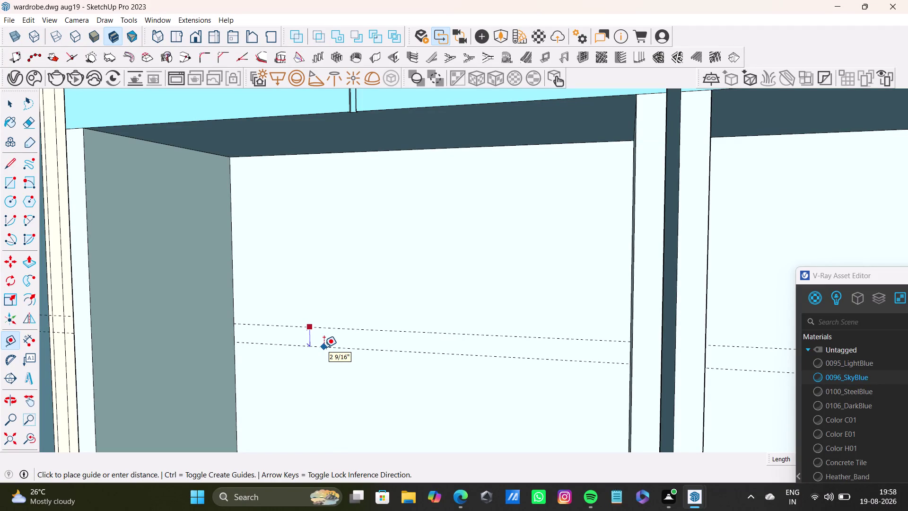
Place a guide 2 9/16" below the first, then draw a line along it and undo it.
click(324, 346)
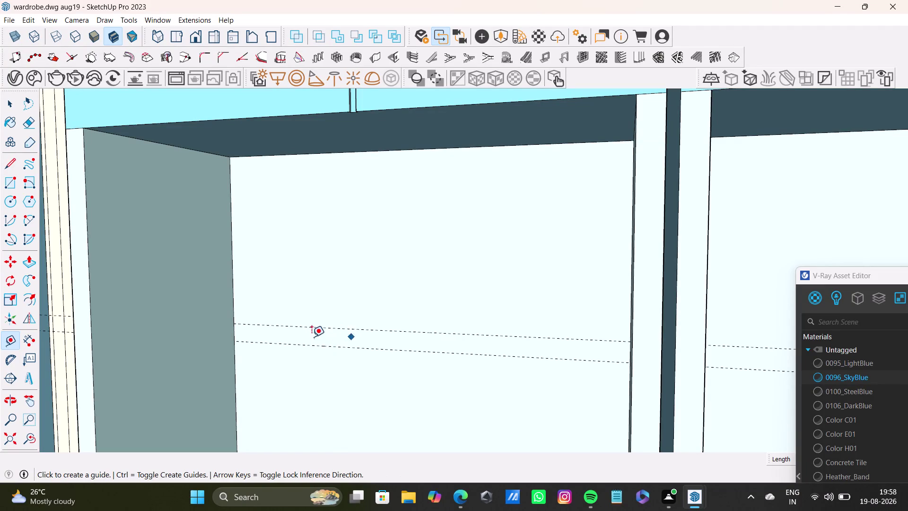
key(space)
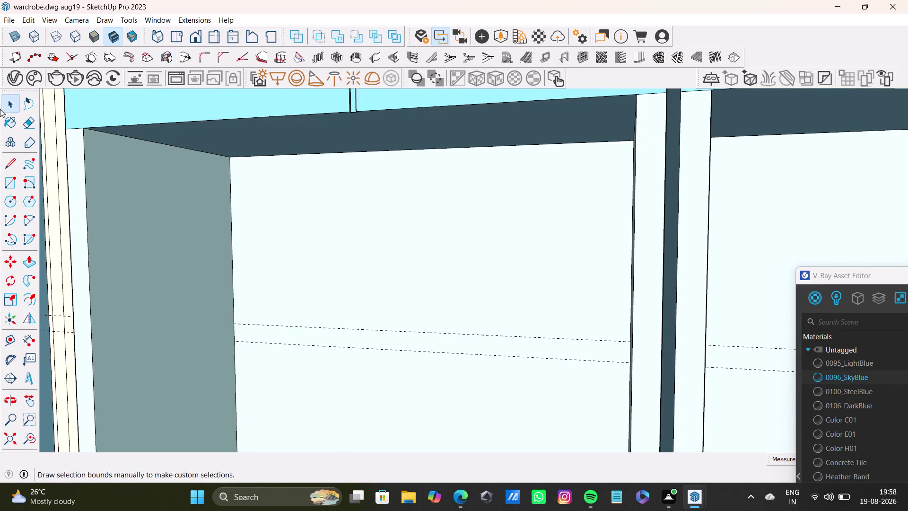
click(10, 162)
scroll(up, 3)
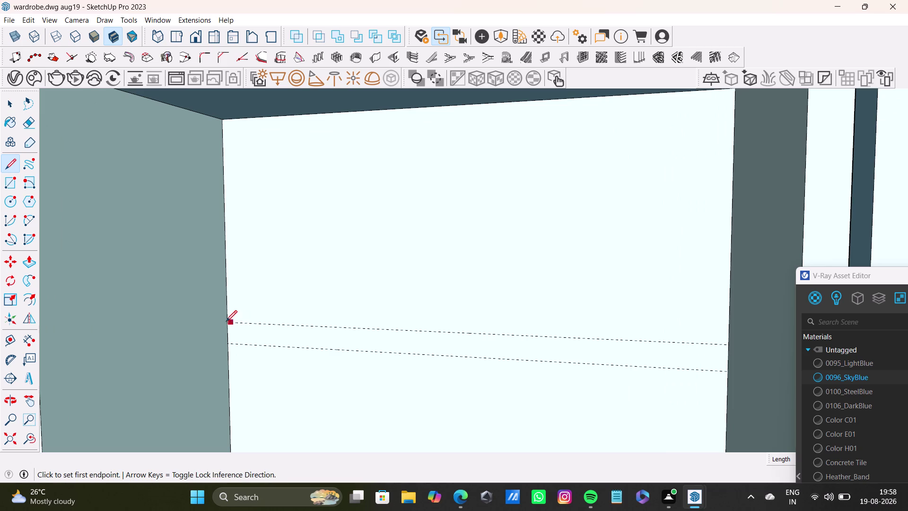
click(226, 322)
click(726, 344)
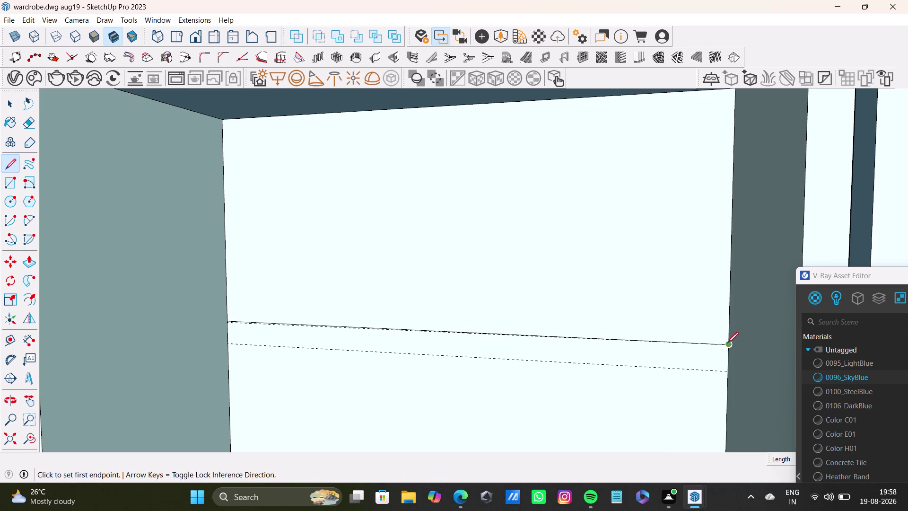
key(space)
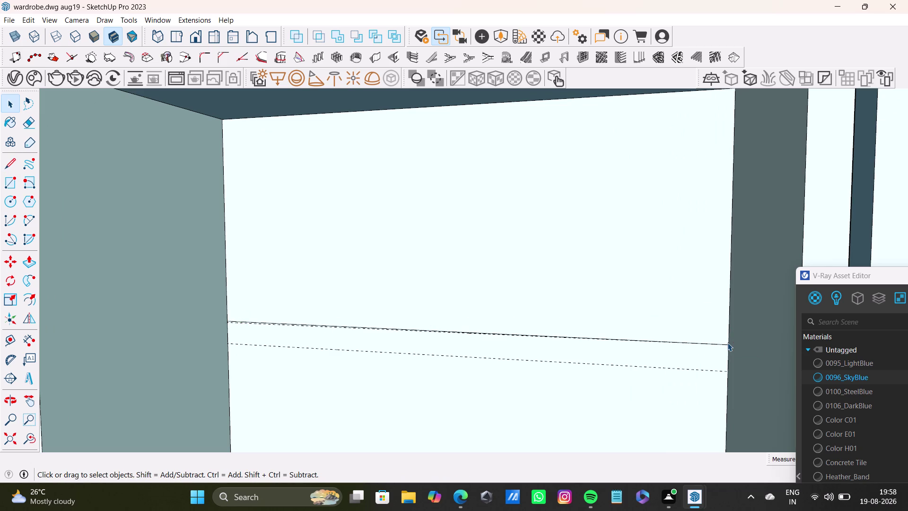
key(ctrl+z)
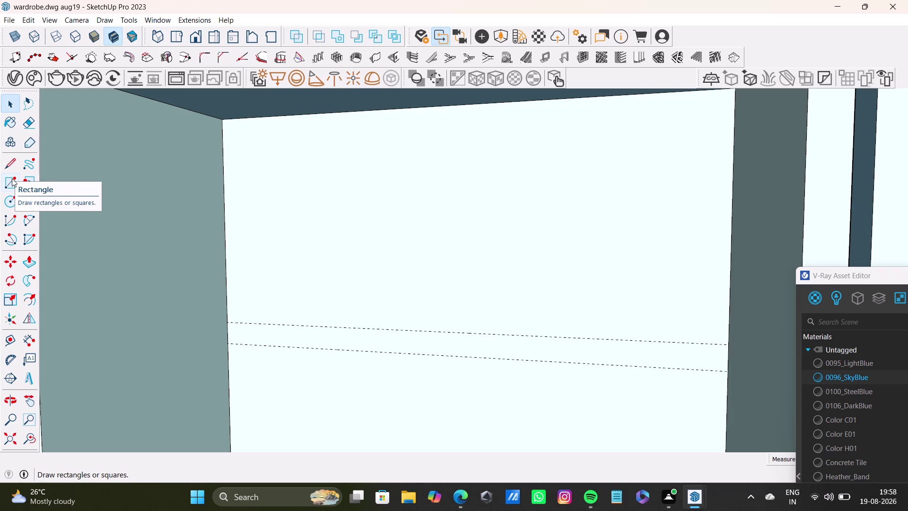
Start another line at the guide's left end, then cancel it.
click(14, 163)
scroll(up, 3)
scroll(down, 3)
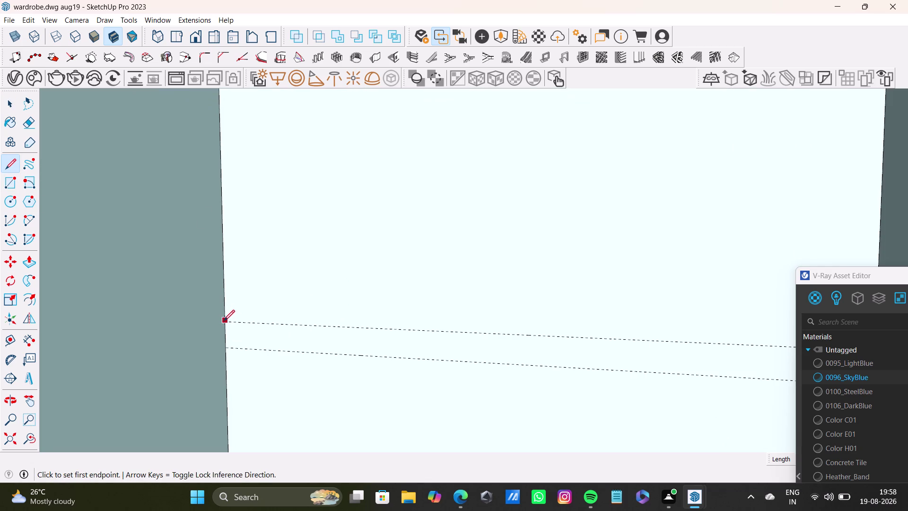
click(224, 321)
scroll(down, 3)
key(space)
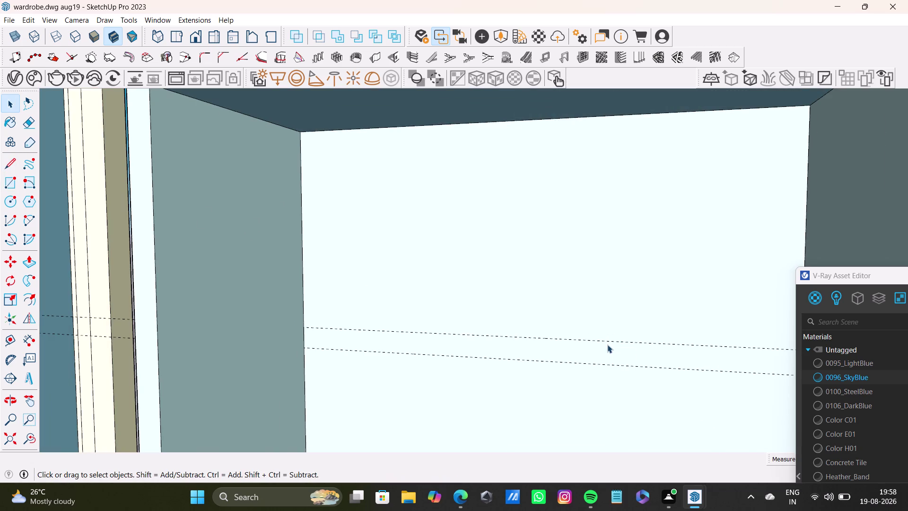
Orbit across the neighbouring bays, select the lower guide and pull back to both wardrobes.
scroll(down, 3)
middle_drag(602, 353, 598, 385)
scroll(up, 3)
click(525, 322)
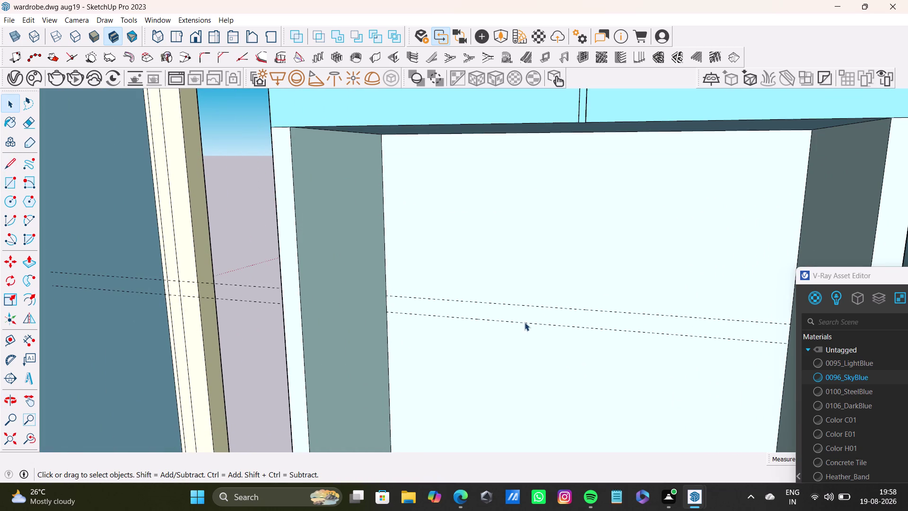
click(693, 500)
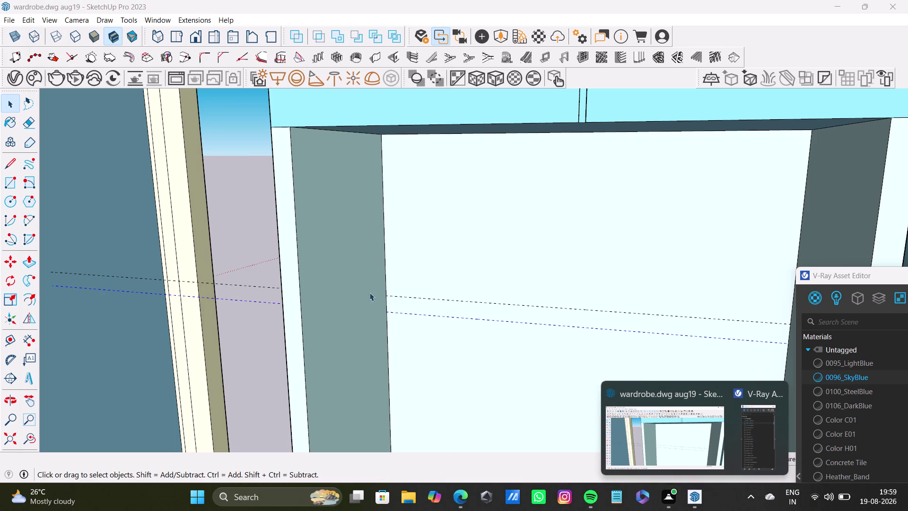
key(space)
click(251, 180)
scroll(down, 3)
middle_drag(619, 313, 617, 281)
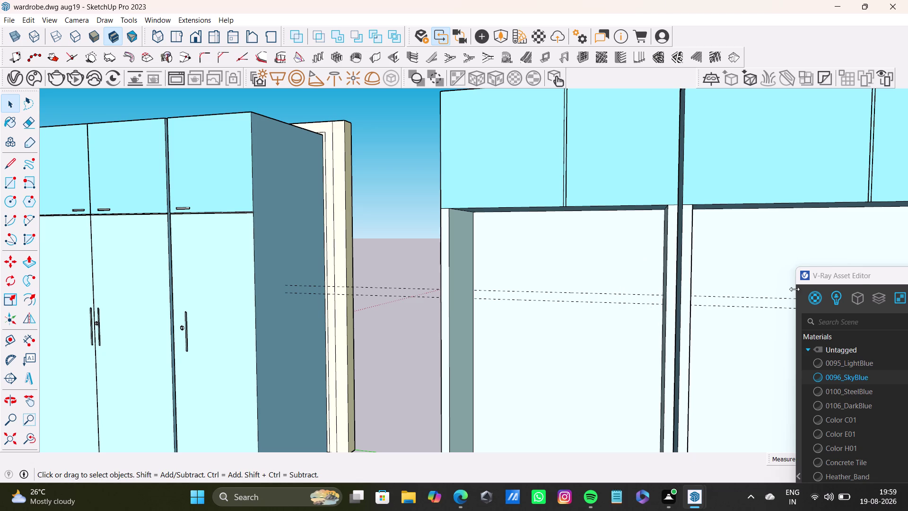
Zoom into the first open bay and delete the lower guide line.
scroll(down, 3)
middle_drag(620, 334, 542, 275)
scroll(up, 3)
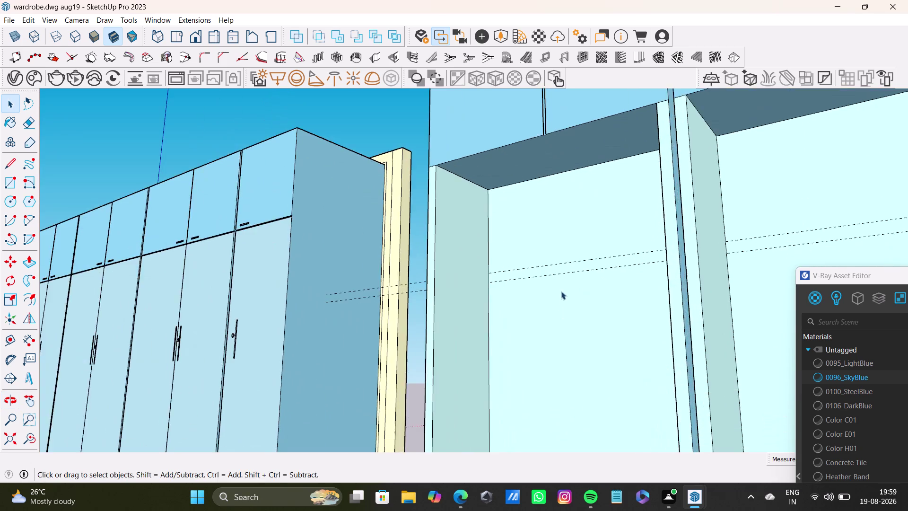
scroll(up, 3)
middle_drag(567, 301, 591, 318)
scroll(up, 3)
click(591, 298)
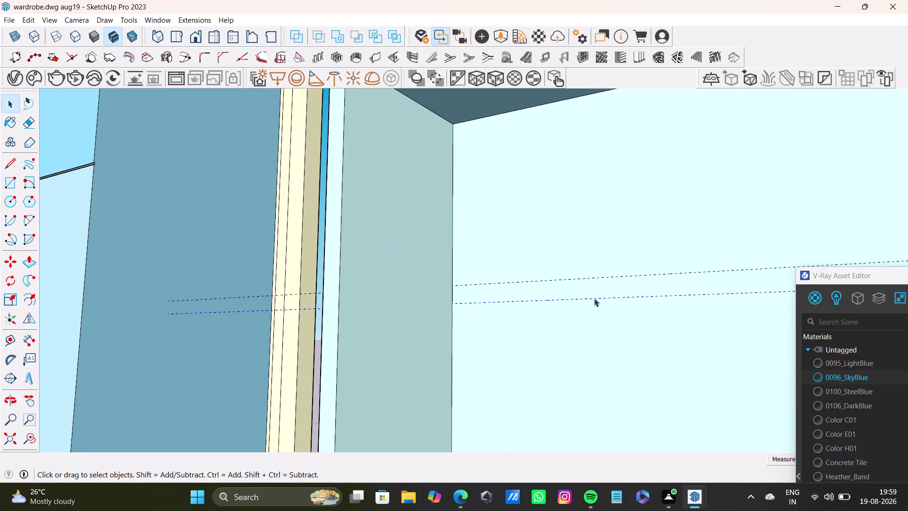
key(Delete)
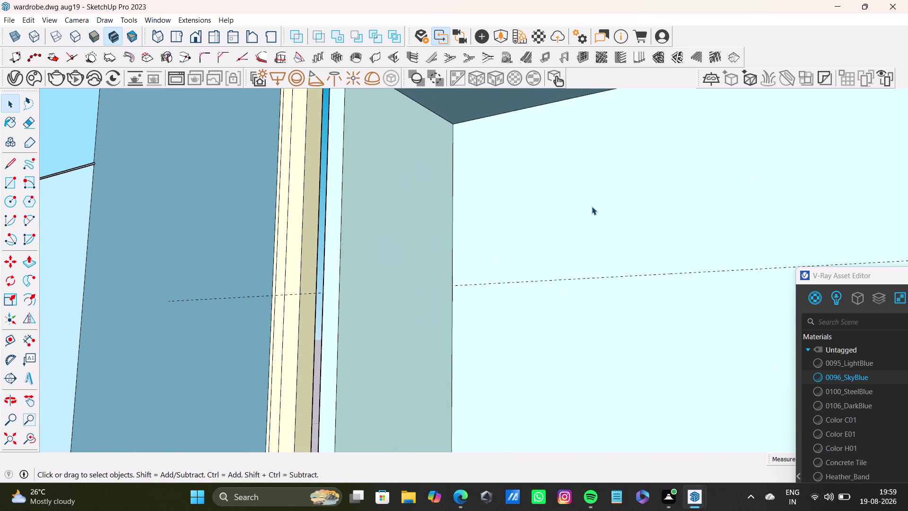
Pull back to the whole wardrobe and orbit toward the right-hand open bays.
scroll(down, 3)
middle_drag(635, 291, 665, 359)
scroll(down, 3)
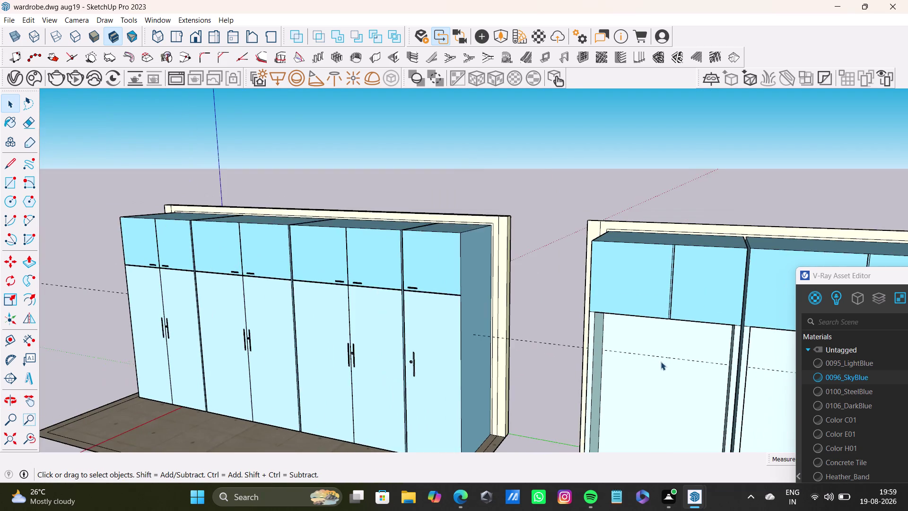
scroll(down, 3)
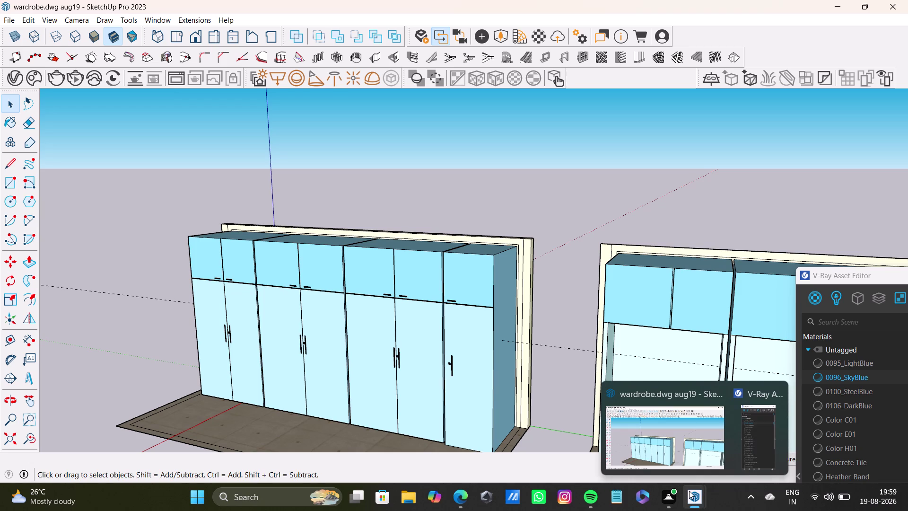
click(693, 499)
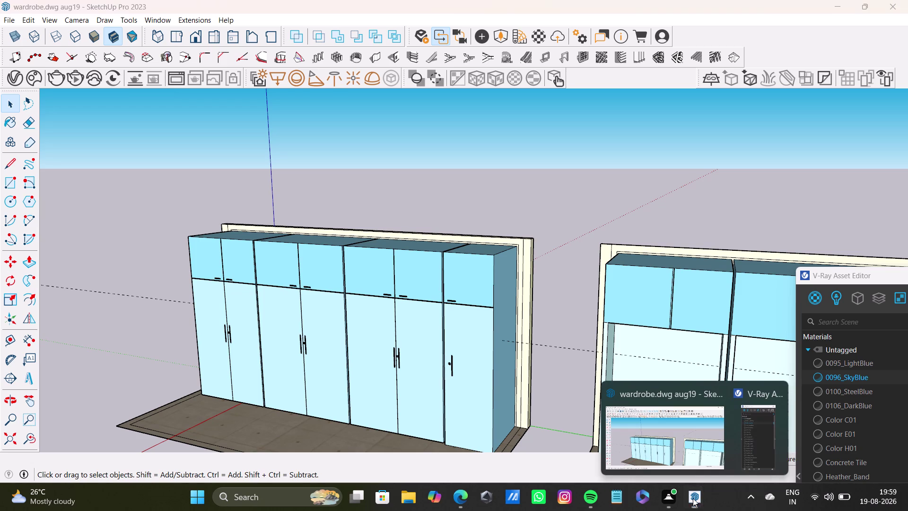
click(569, 289)
scroll(up, 3)
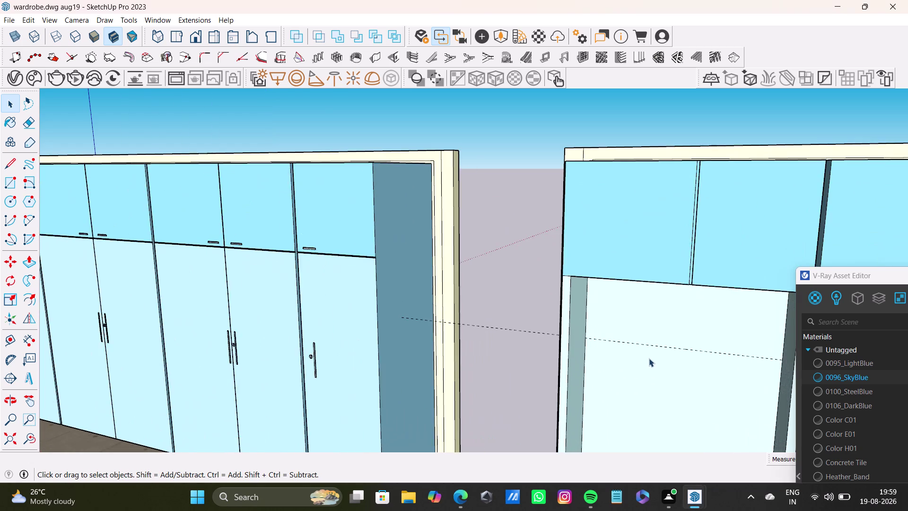
middle_drag(649, 358, 545, 333)
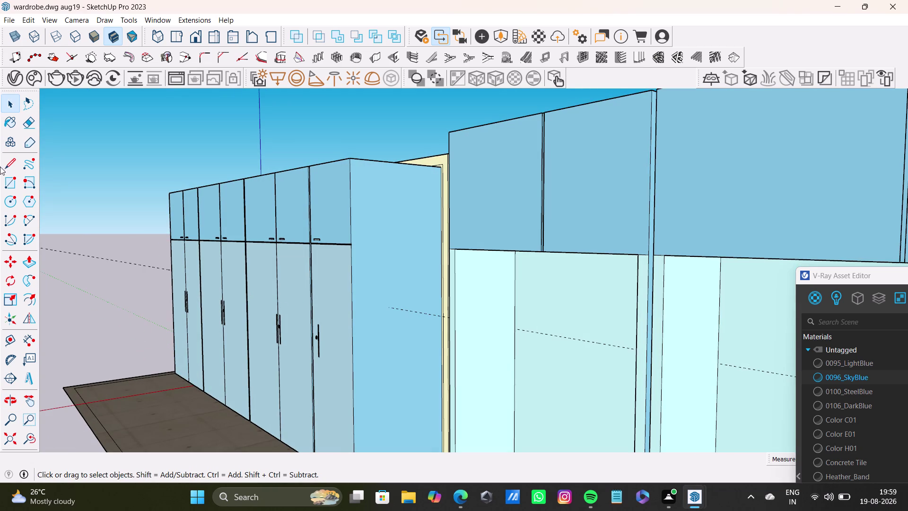
click(13, 334)
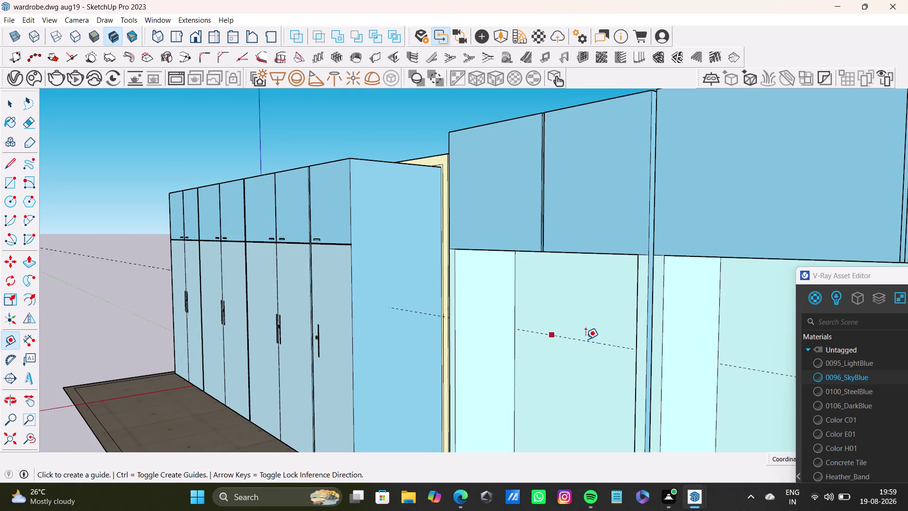
Place two parallel guides marking the shelf's top and bottom inside the bay.
scroll(up, 3)
click(503, 323)
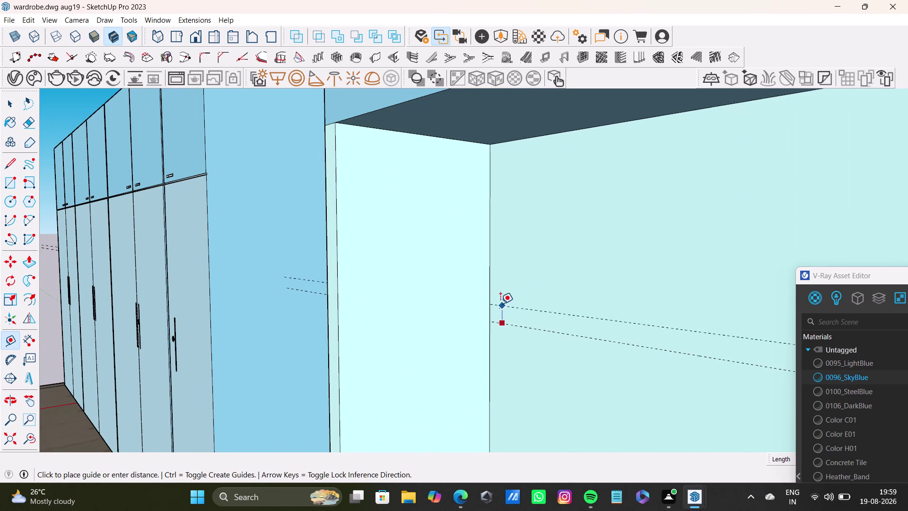
click(495, 308)
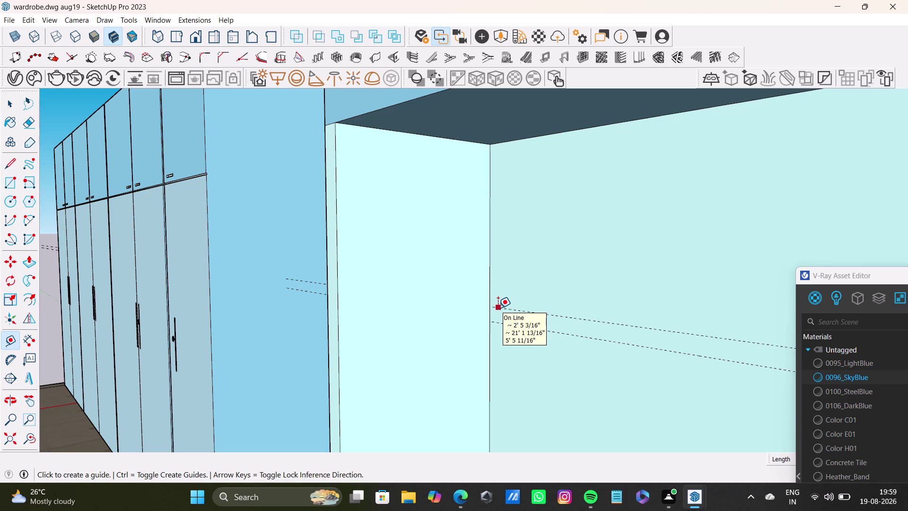
key(ctrl+z)
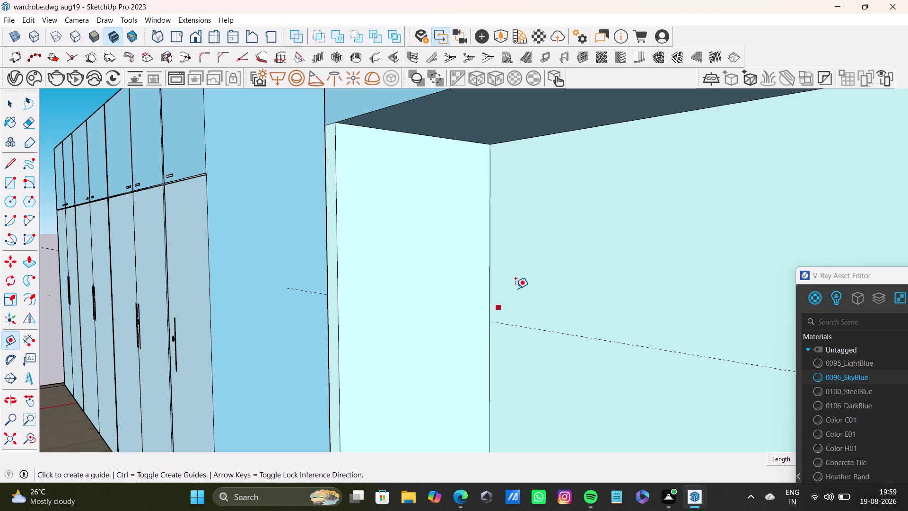
click(587, 338)
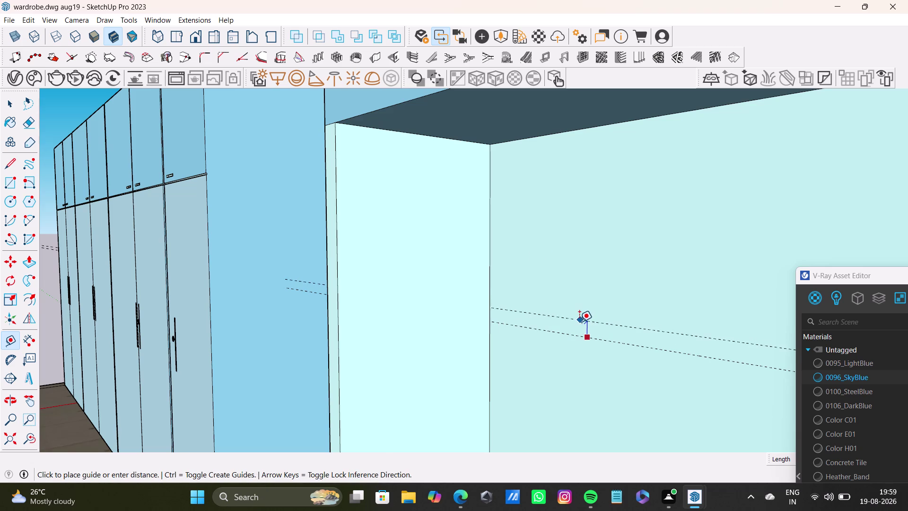
click(578, 324)
key(space)
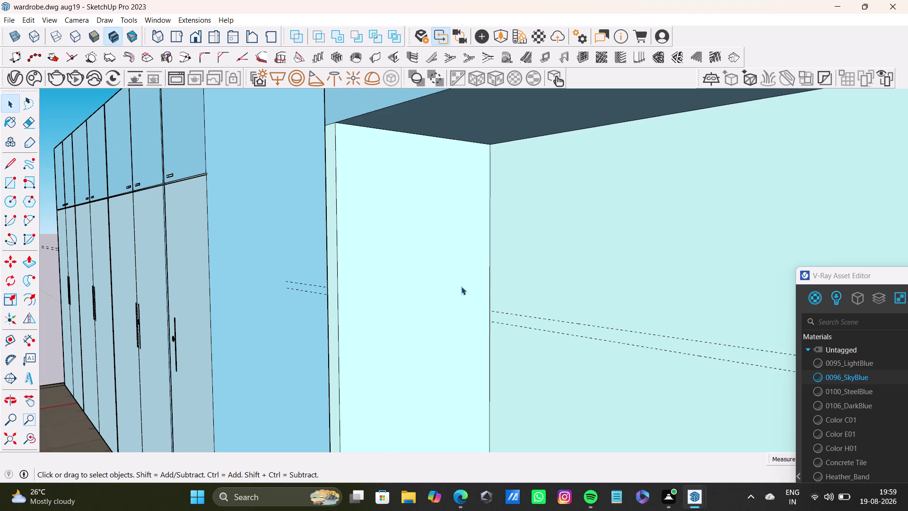
Orbit around both wardrobes to bring the open bay's interior into view.
middle_drag(489, 337, 685, 395)
scroll(down, 3)
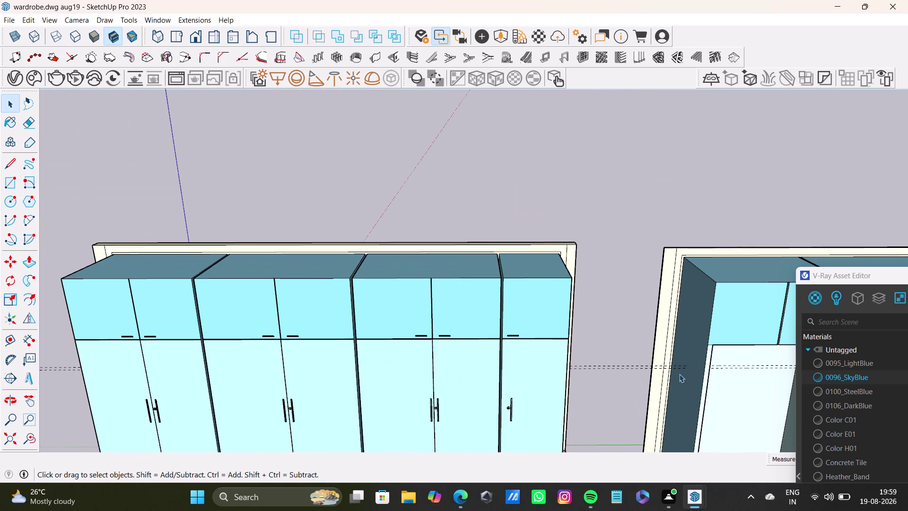
scroll(down, 3)
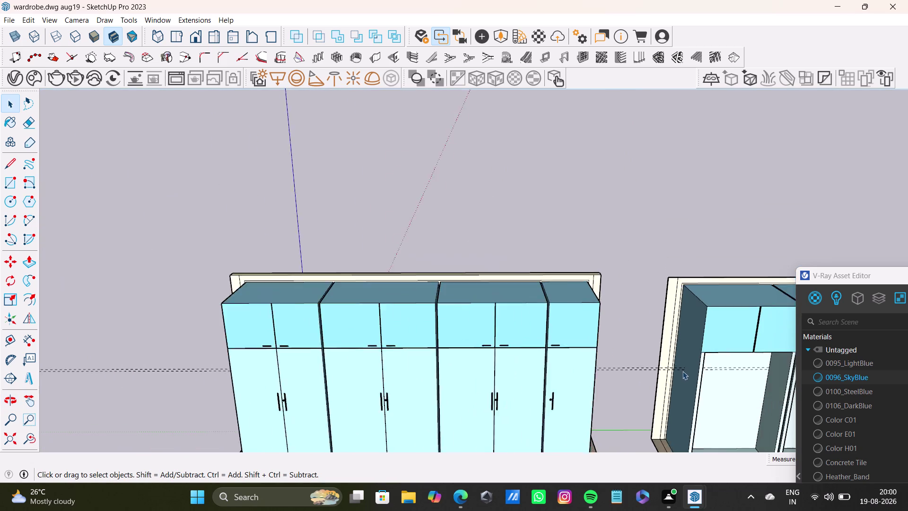
scroll(down, 3)
middle_drag(716, 369, 603, 326)
scroll(up, 3)
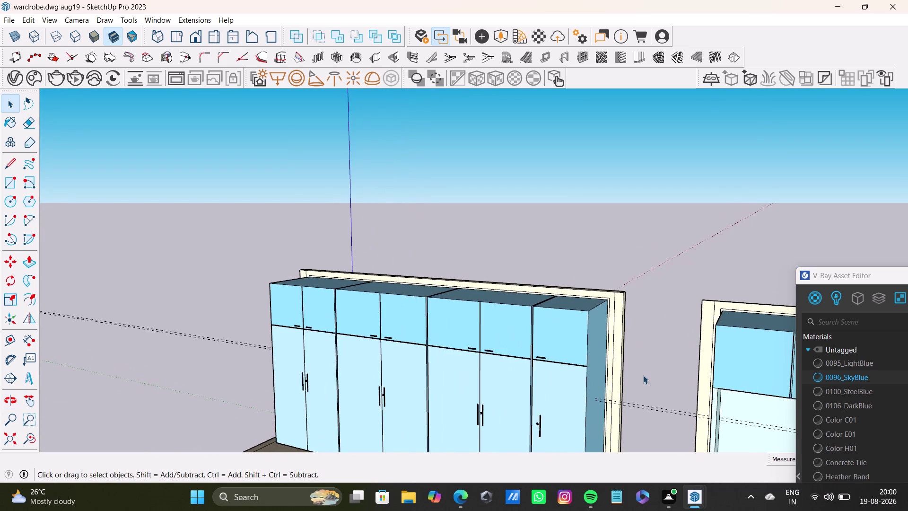
scroll(down, 3)
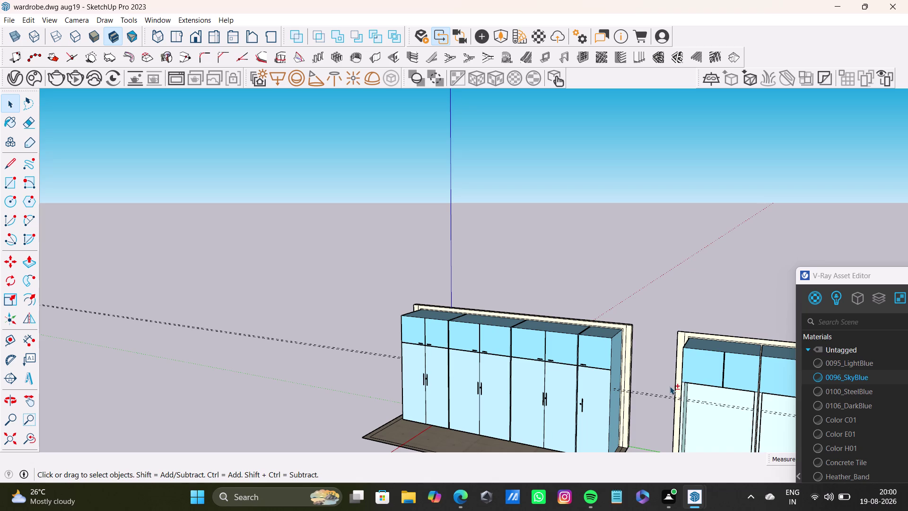
middle_drag(667, 385, 434, 301)
scroll(up, 3)
middle_drag(483, 327, 558, 349)
scroll(up, 3)
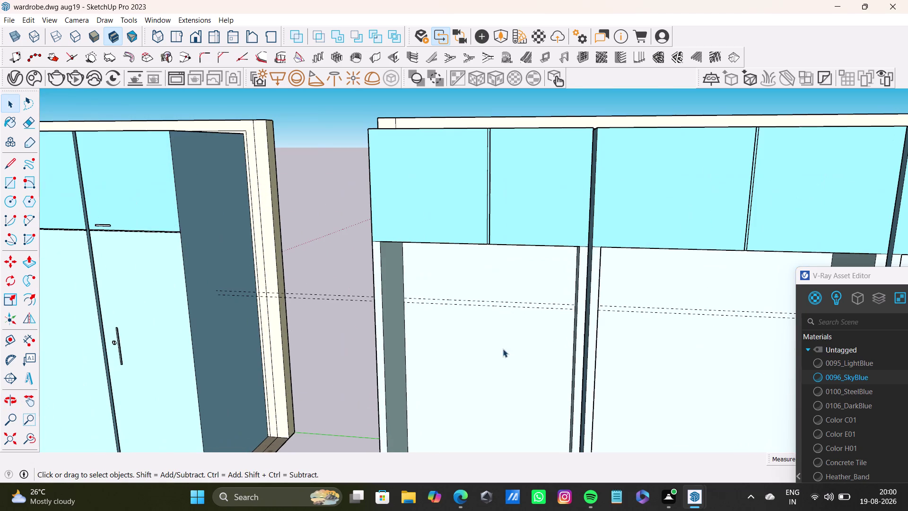
click(12, 184)
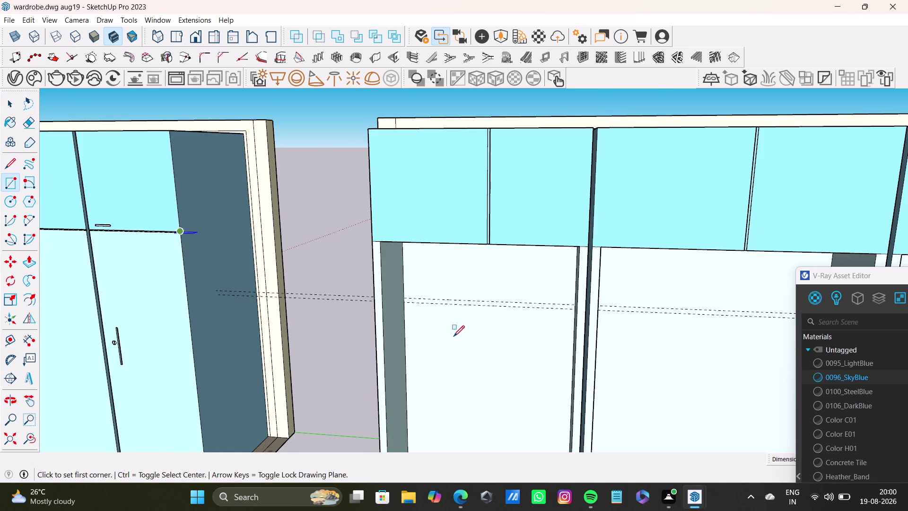
Draw a rectangle between the two guides spanning the bay to its far panel.
scroll(up, 3)
click(351, 269)
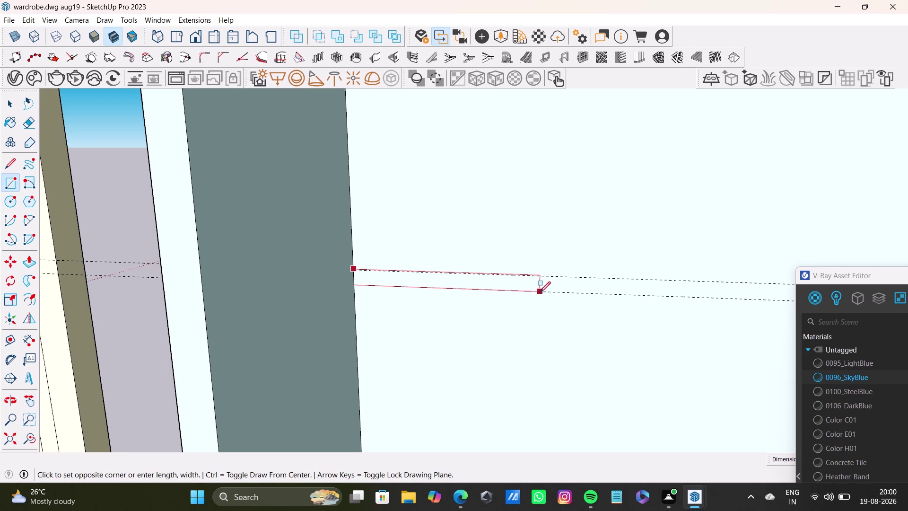
scroll(down, 3)
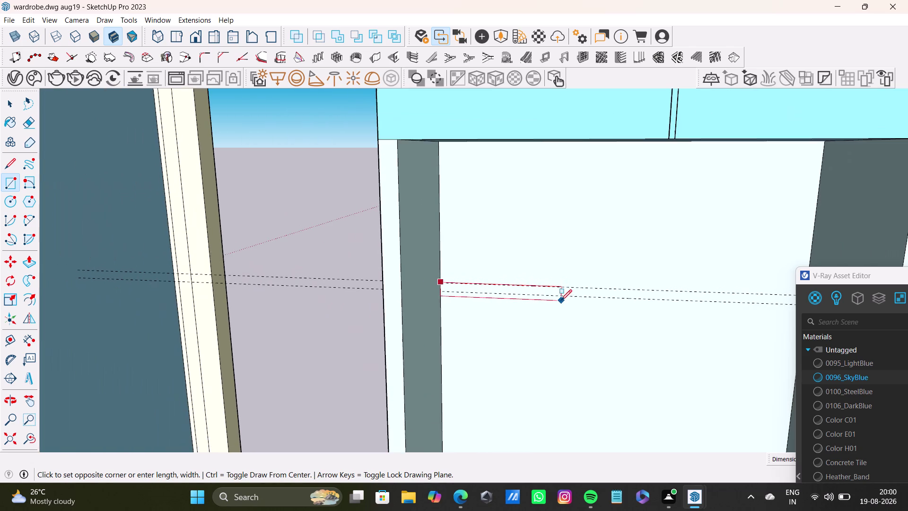
scroll(down, 3)
middle_drag(749, 311, 658, 274)
scroll(up, 3)
middle_drag(717, 316, 771, 351)
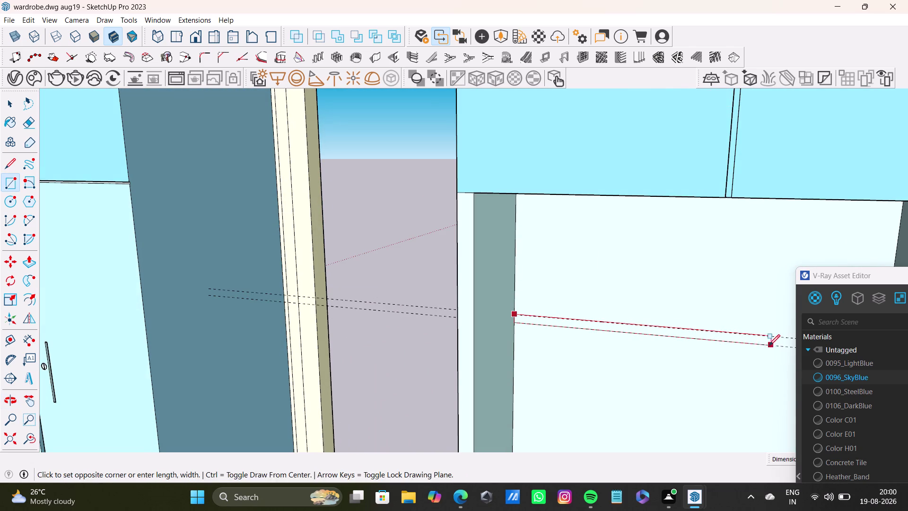
middle_drag(769, 345, 605, 276)
scroll(up, 3)
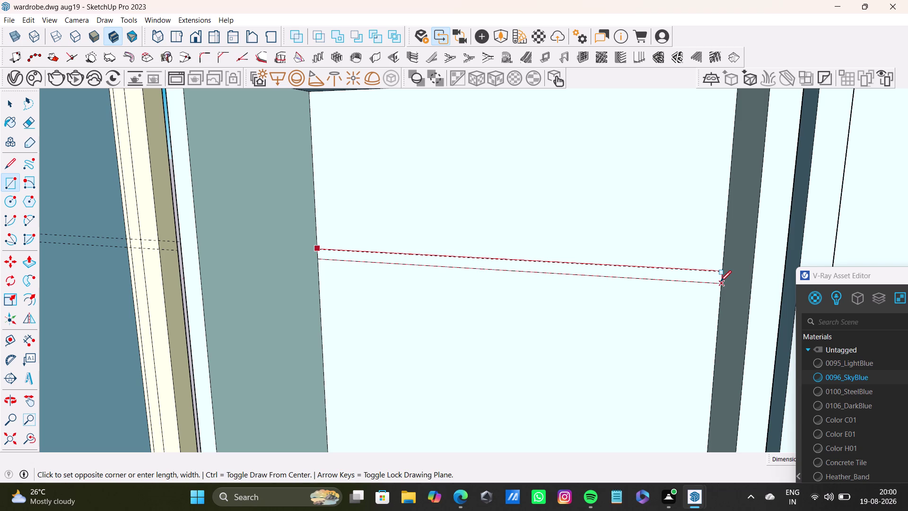
click(720, 282)
Push/pull the rectangle back into a shelf and orbit to inspect it.
key(p)
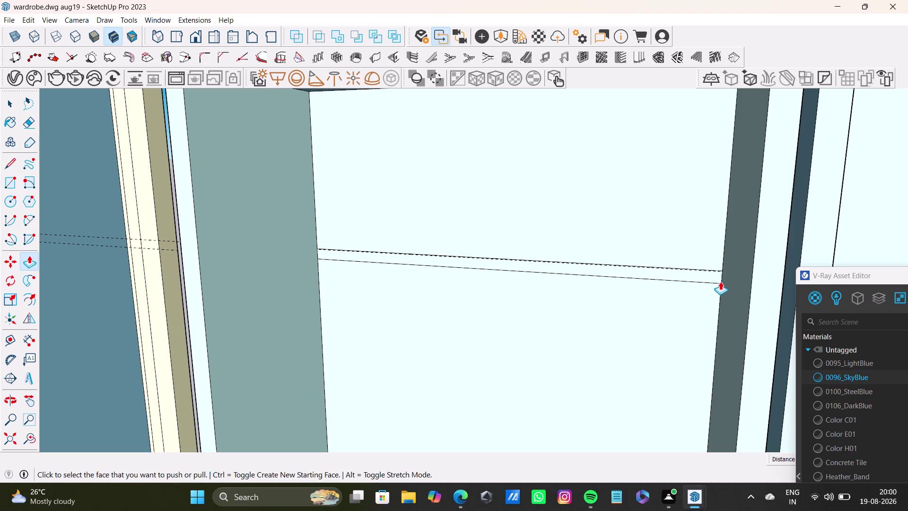
drag(713, 275, 458, 298)
scroll(down, 3)
middle_drag(454, 353, 549, 388)
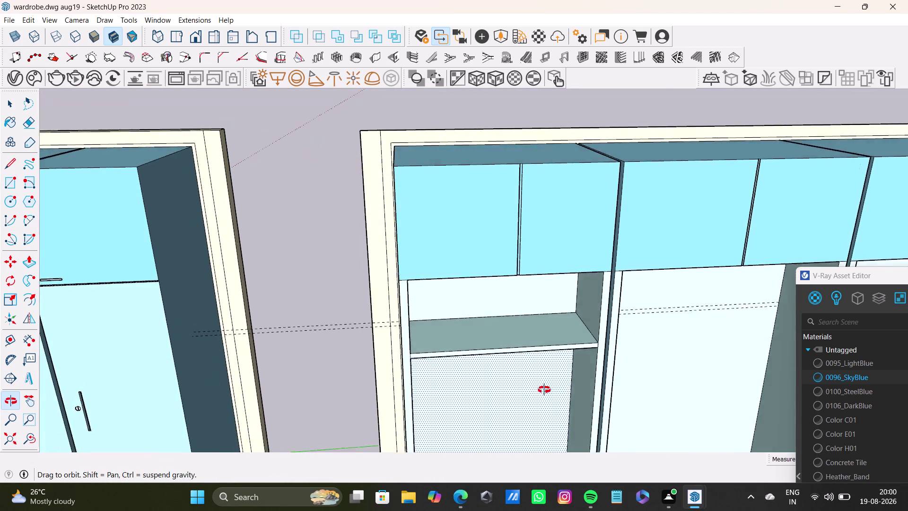
middle_drag(549, 389, 486, 381)
scroll(down, 3)
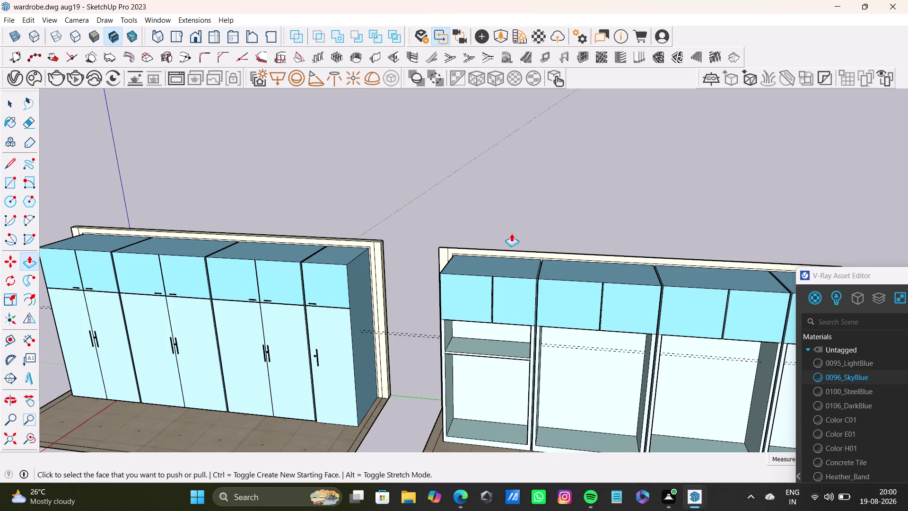
click(512, 233)
key(space)
scroll(up, 3)
middle_drag(619, 362, 604, 321)
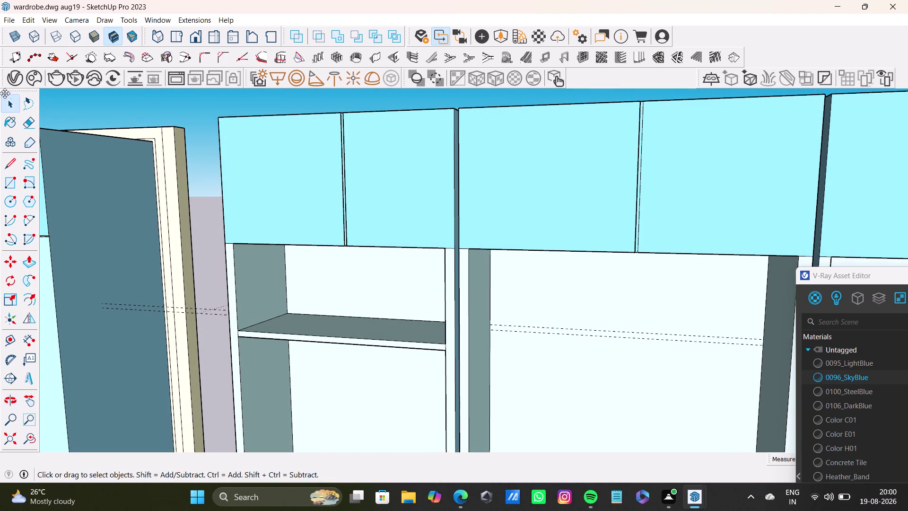
drag(11, 336, 16, 334)
scroll(up, 3)
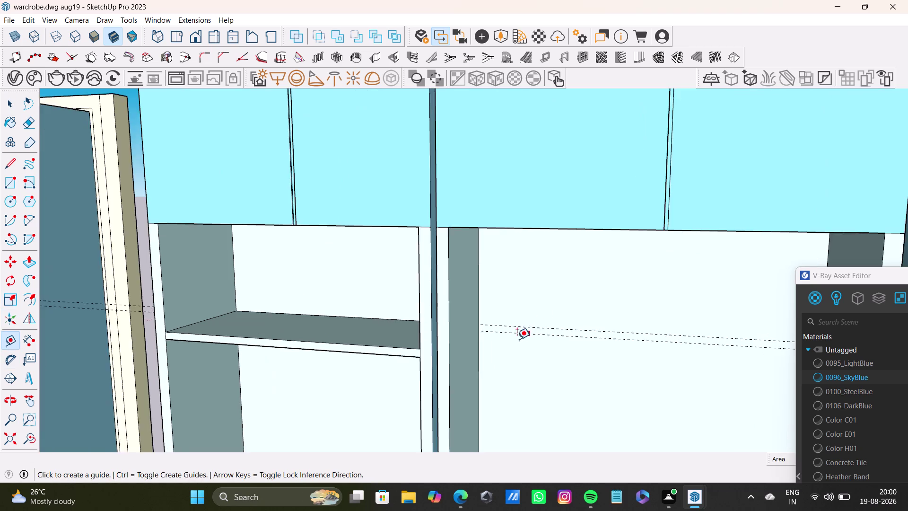
scroll(up, 3)
scroll(down, 3)
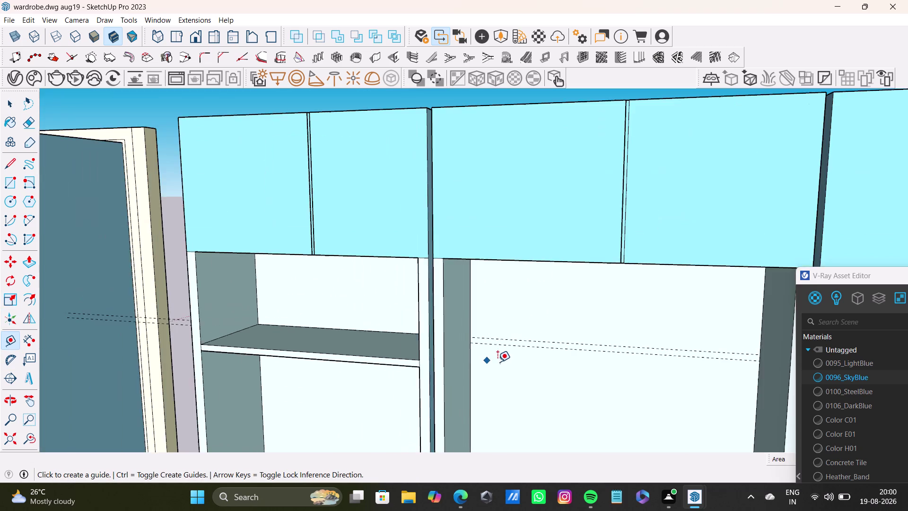
middle_drag(503, 363, 391, 301)
scroll(up, 3)
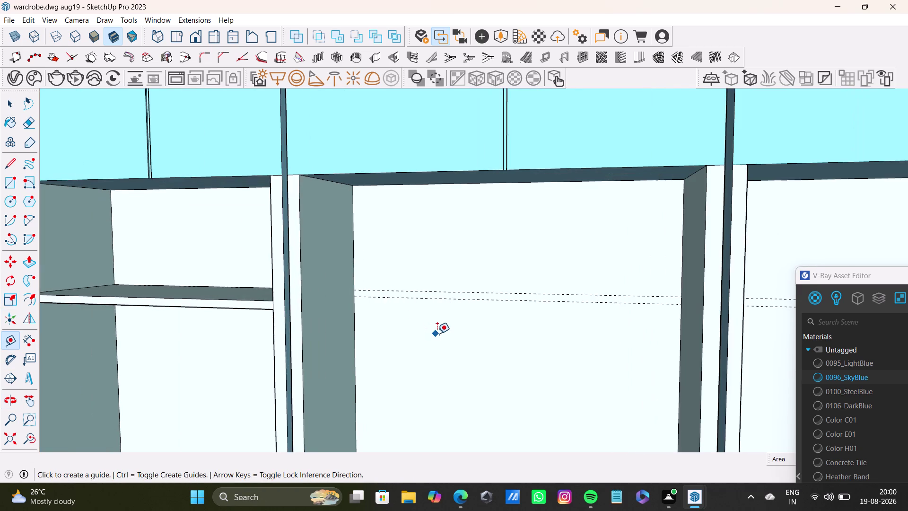
scroll(down, 3)
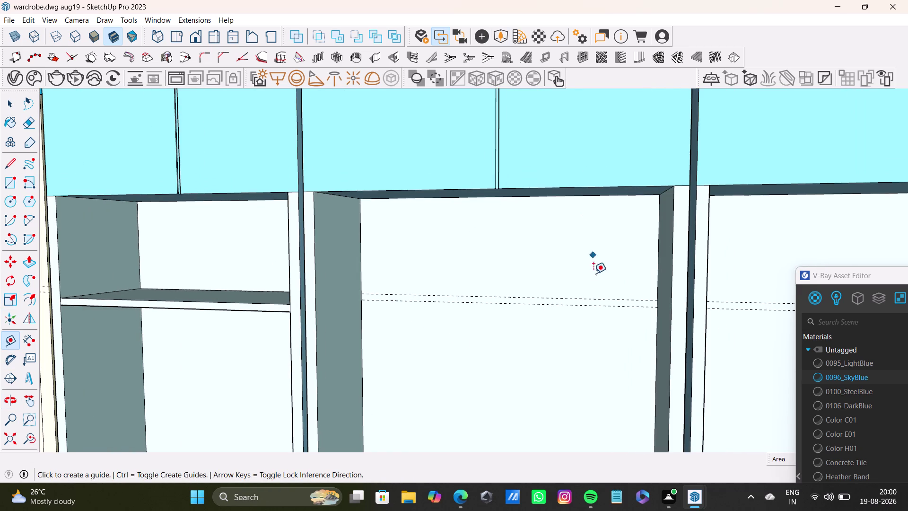